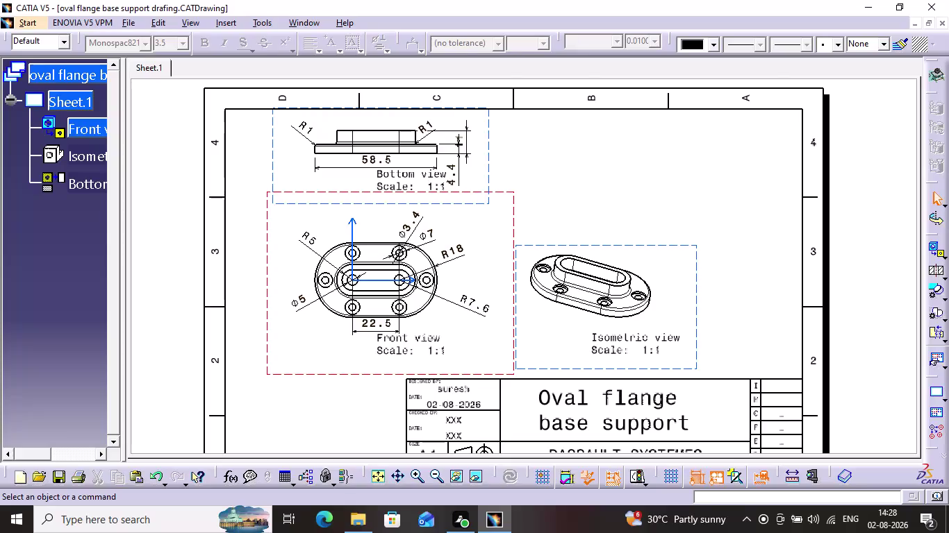
Pan and zoom the drawing sheet to centre on the bottom view.
middle_drag(653, 202, 653, 182)
scroll(up, 3)
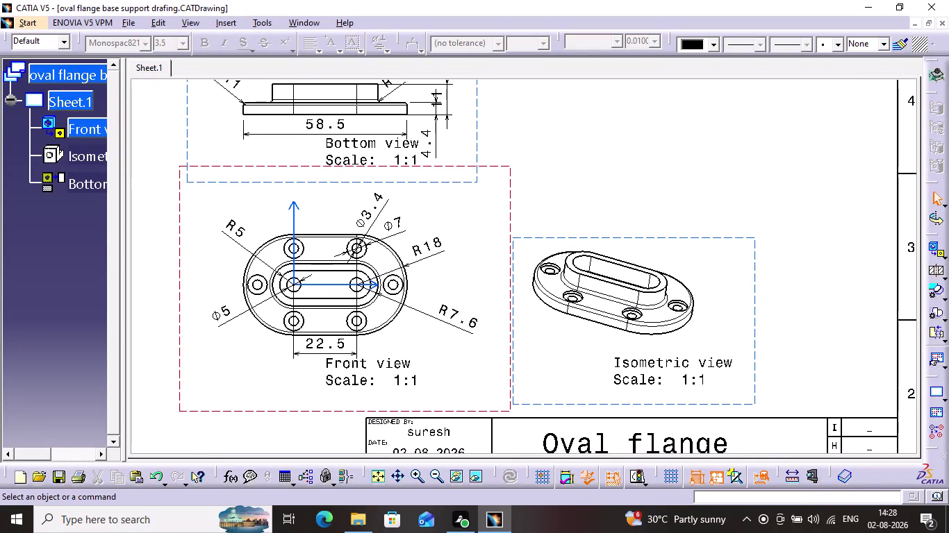
middle_drag(652, 183, 657, 170)
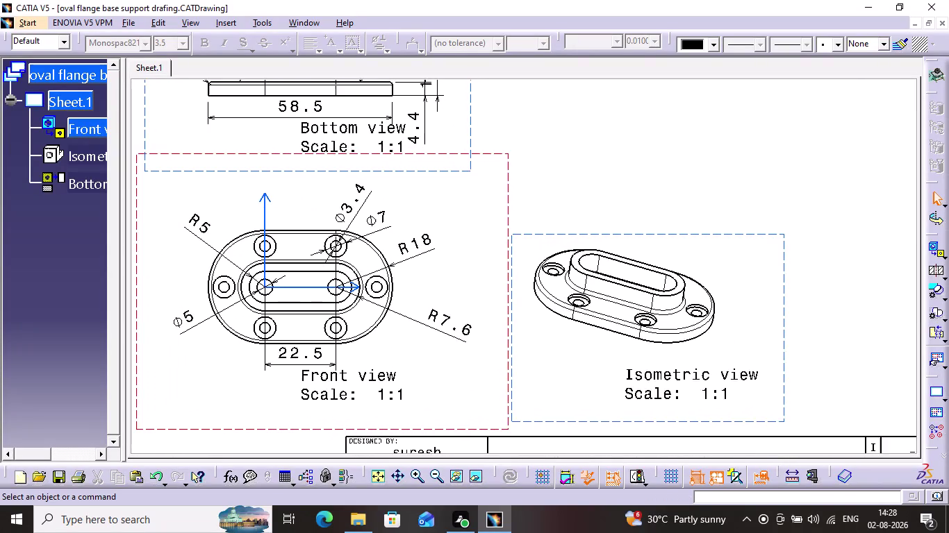
middle_drag(657, 170, 667, 150)
middle_drag(635, 143, 835, 359)
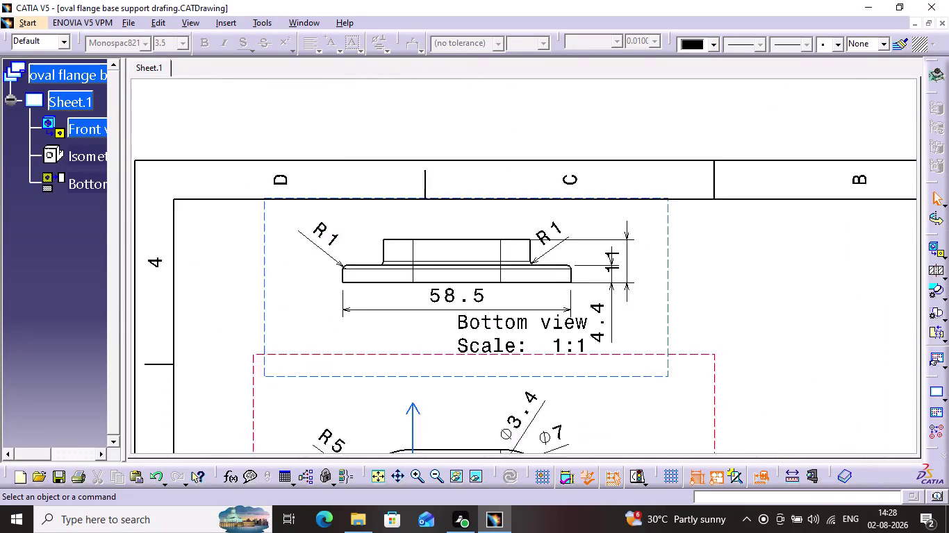
middle_drag(834, 360, 834, 356)
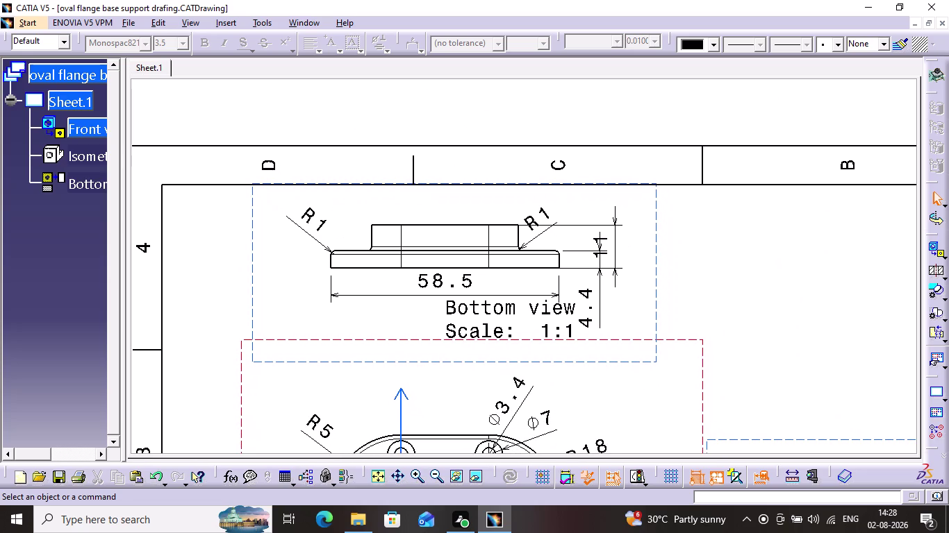
middle_drag(834, 356, 830, 346)
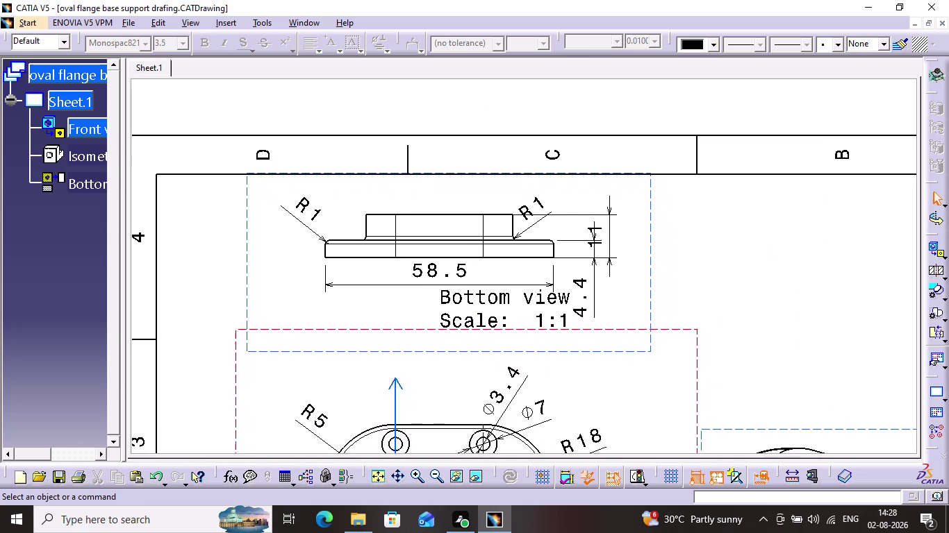
middle_drag(831, 346, 774, 301)
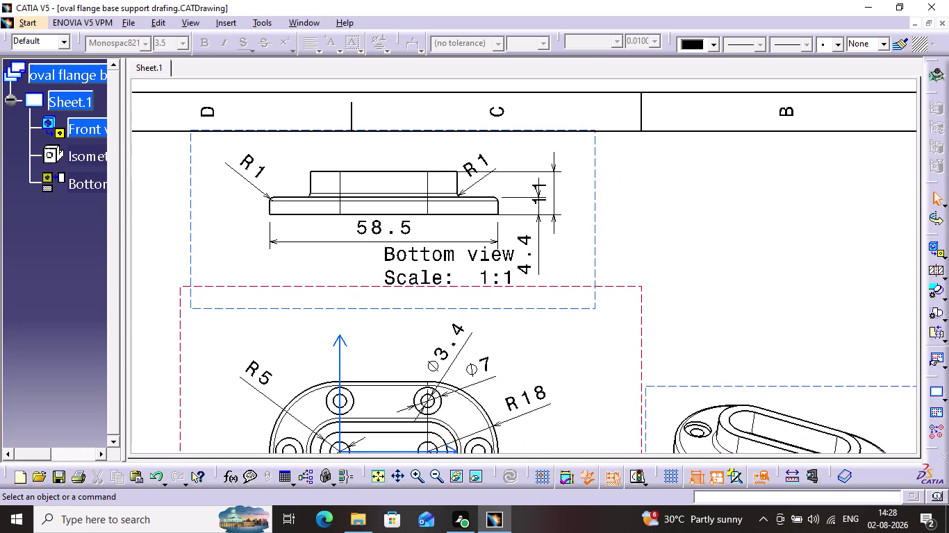
middle_drag(774, 301, 779, 284)
scroll(up, 3)
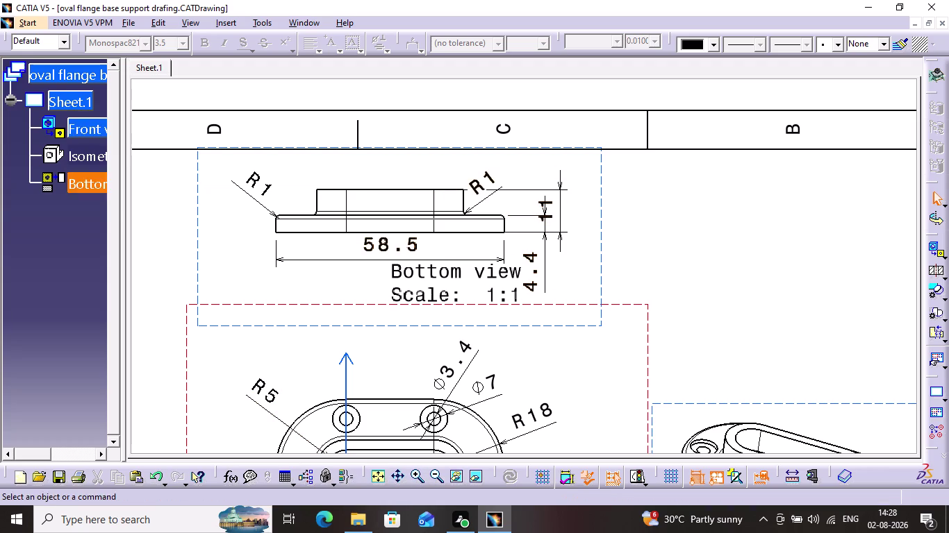
Dimension the raised boss edges in the bottom view with a 6.6 height.
click(225, 24)
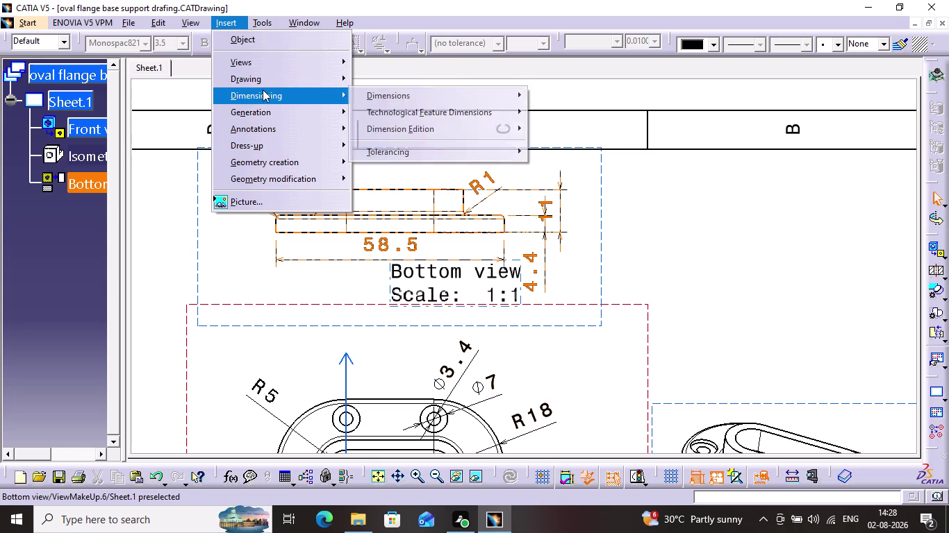
click(362, 91)
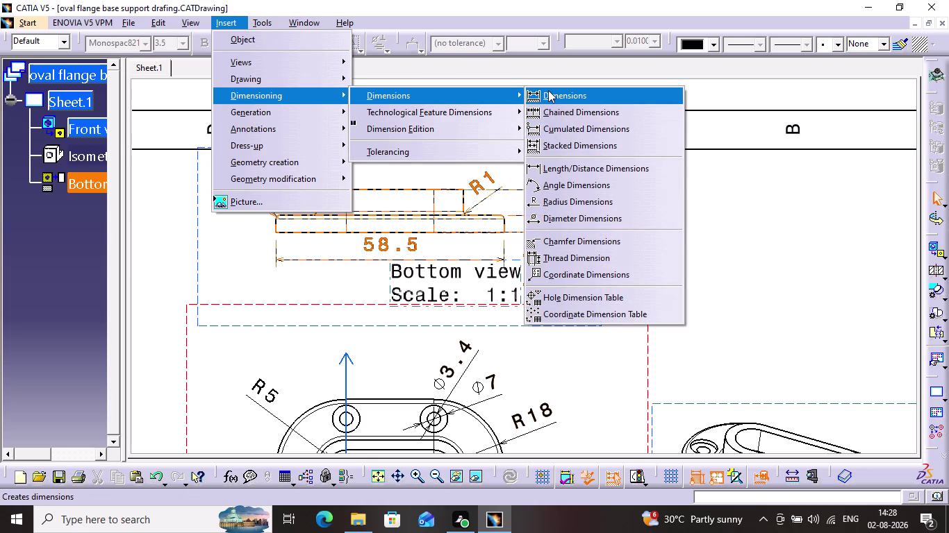
click(548, 91)
click(414, 191)
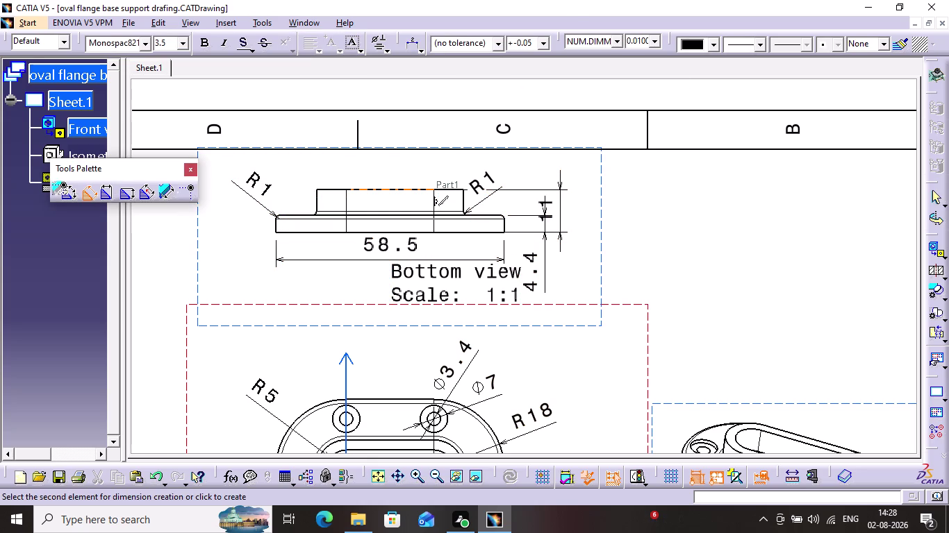
click(408, 214)
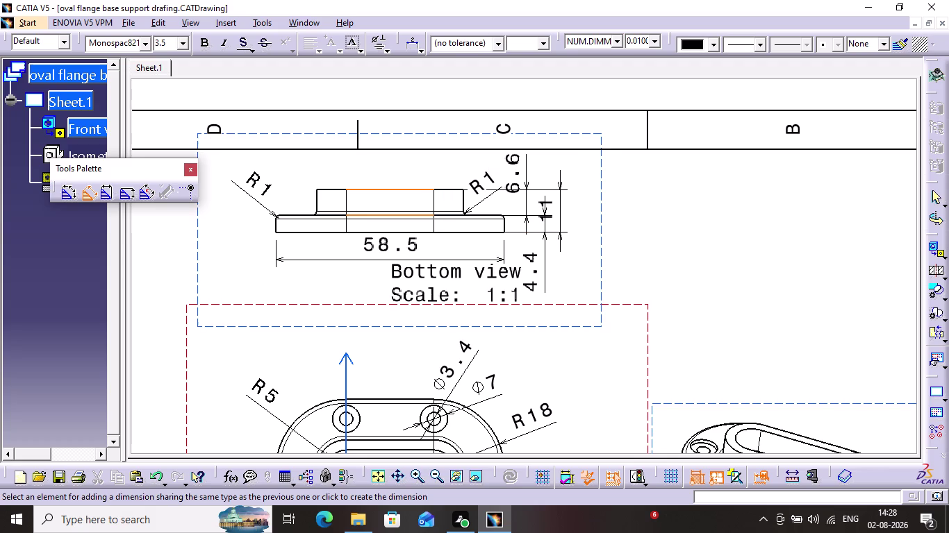
click(527, 174)
click(551, 173)
click(653, 204)
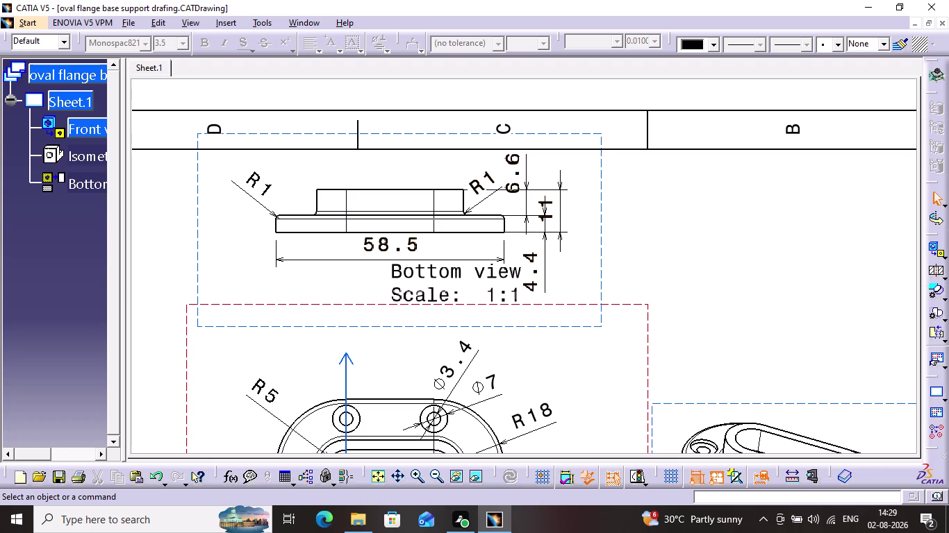
middle_drag(681, 259, 662, 164)
middle_drag(668, 205, 676, 179)
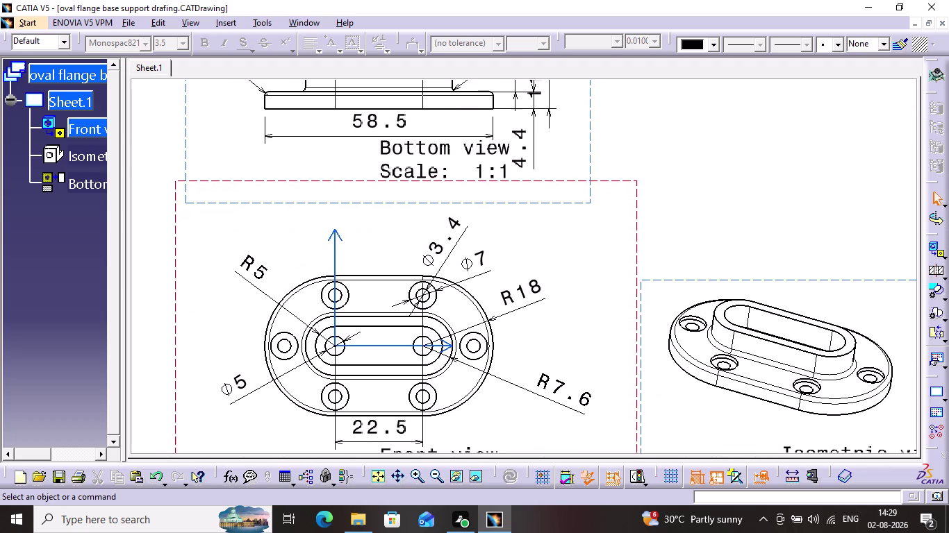
middle_drag(684, 194, 690, 171)
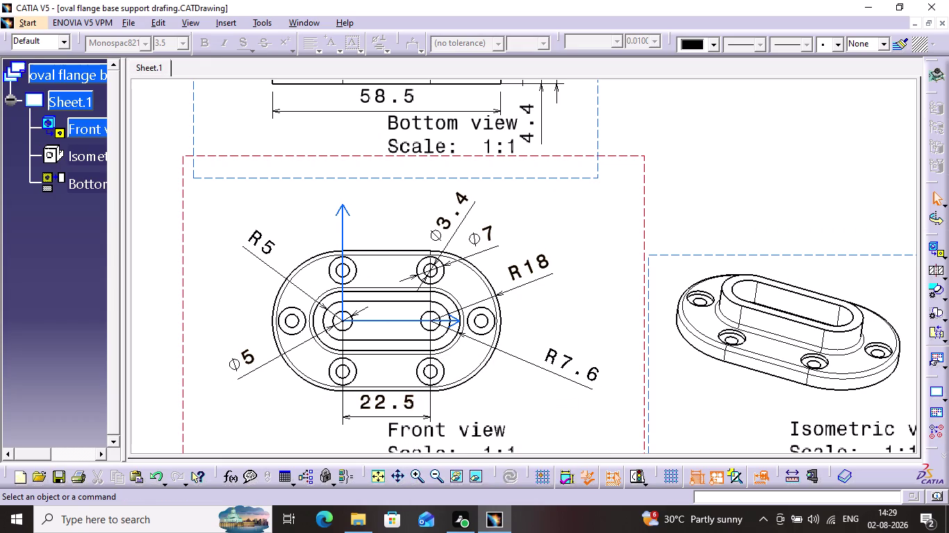
key(ctrl+s)
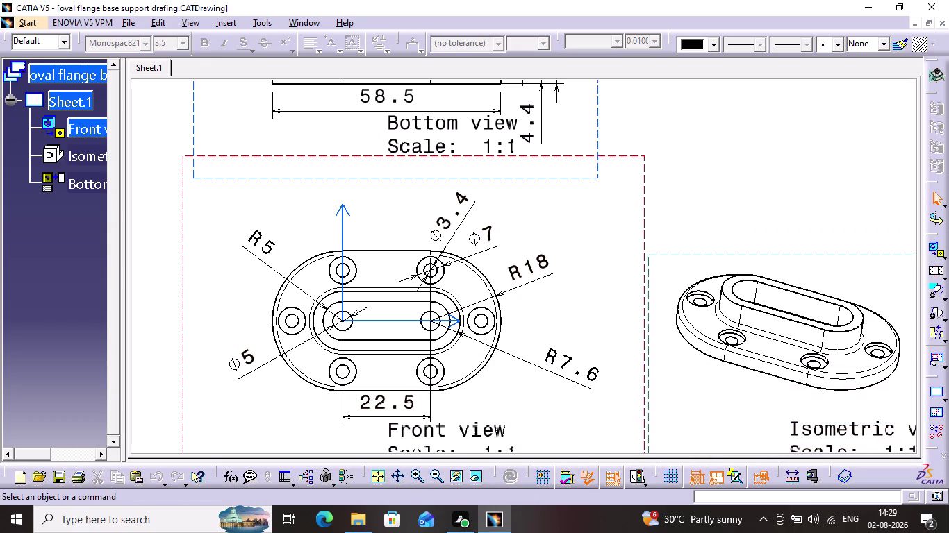
middle_drag(594, 205, 620, 127)
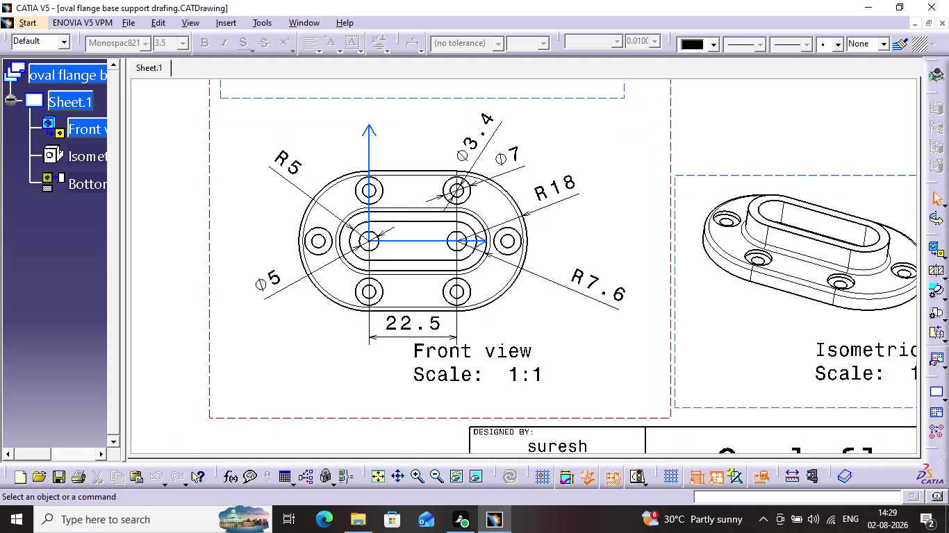
middle_drag(620, 127, 618, 126)
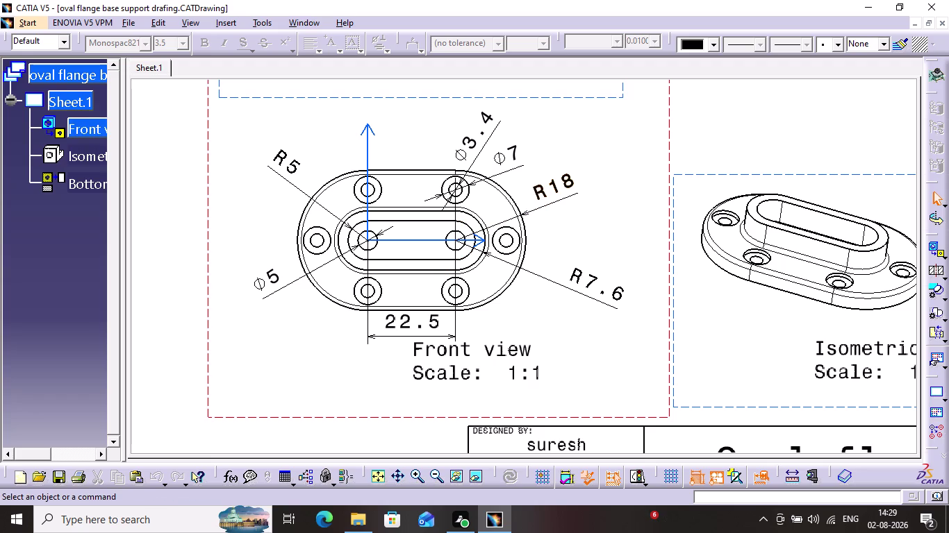
middle_drag(586, 157, 612, 371)
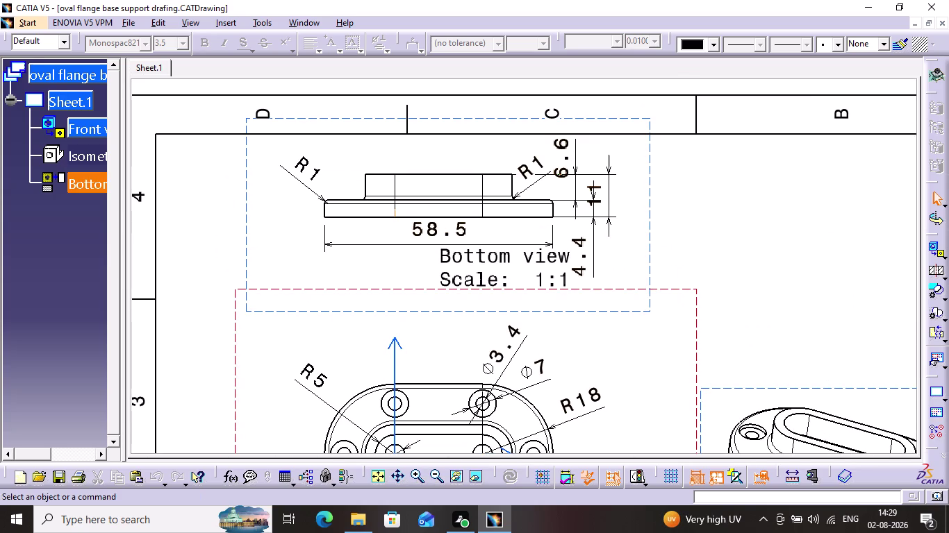
click(233, 24)
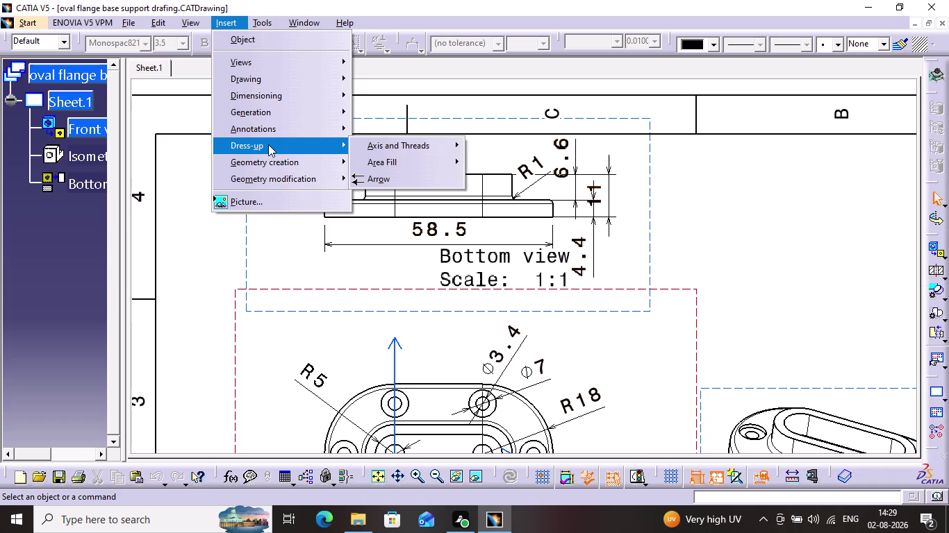
click(295, 92)
click(401, 102)
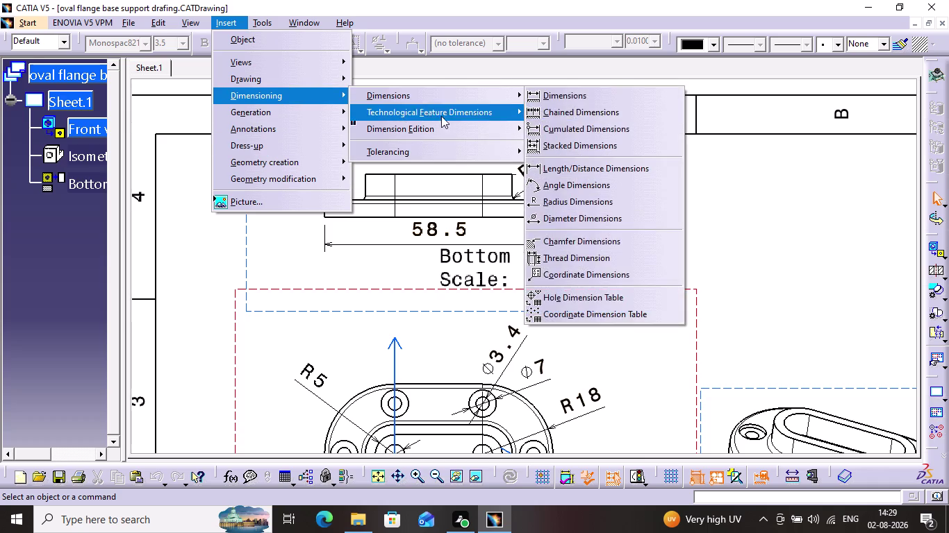
click(479, 93)
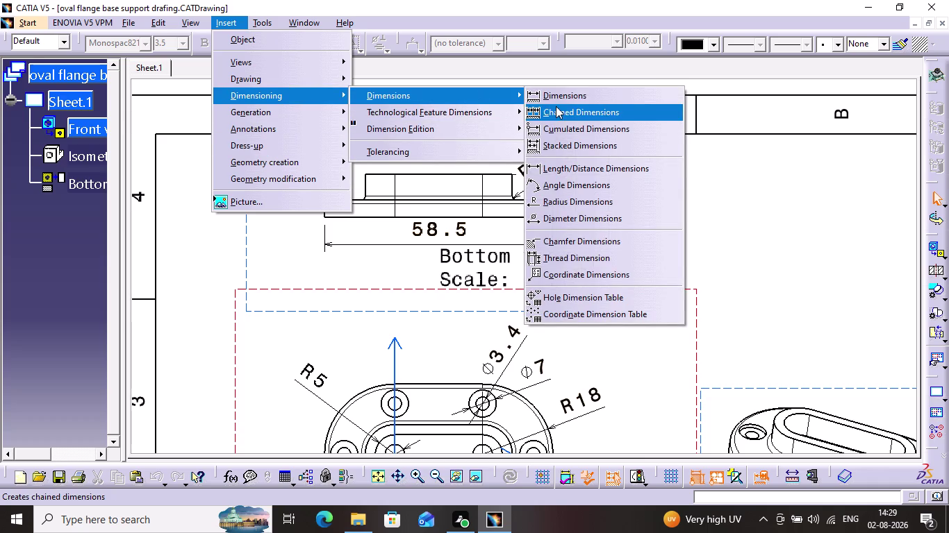
click(557, 98)
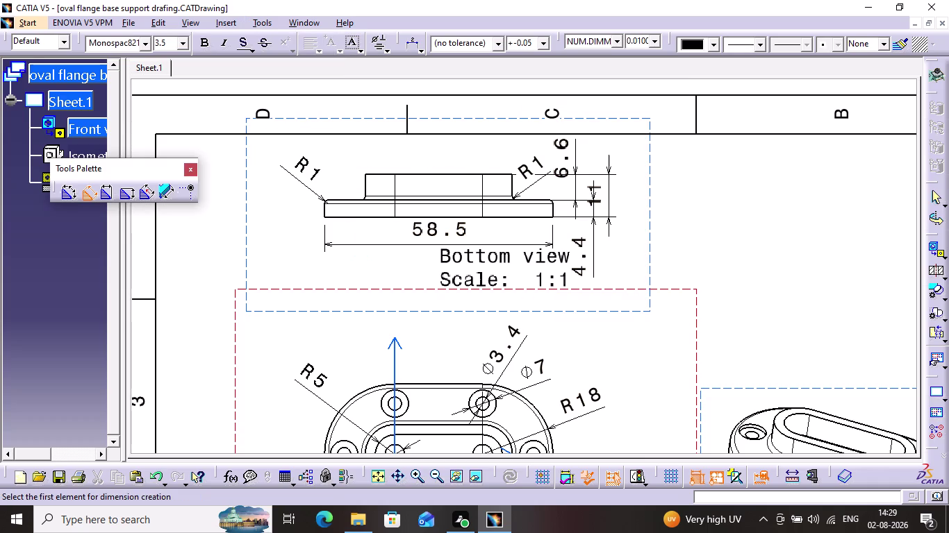
click(395, 209)
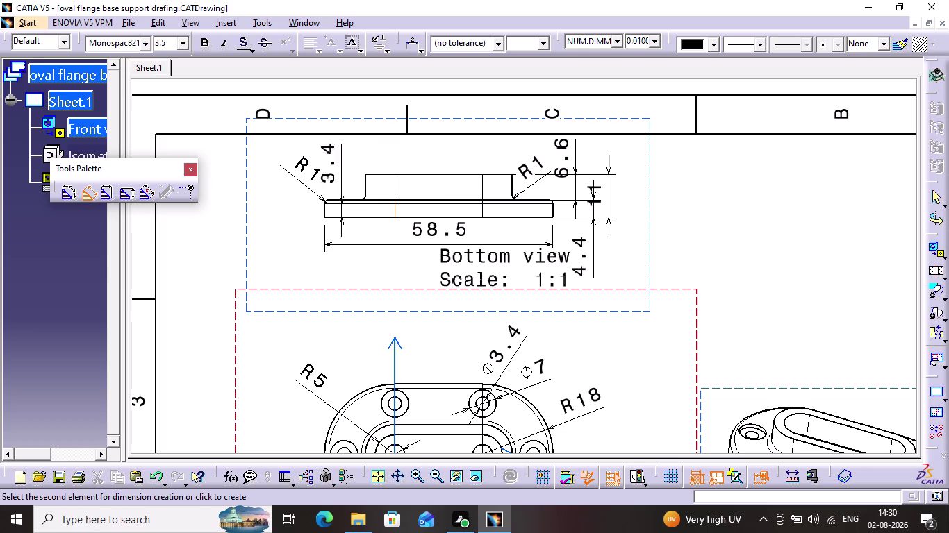
click(322, 213)
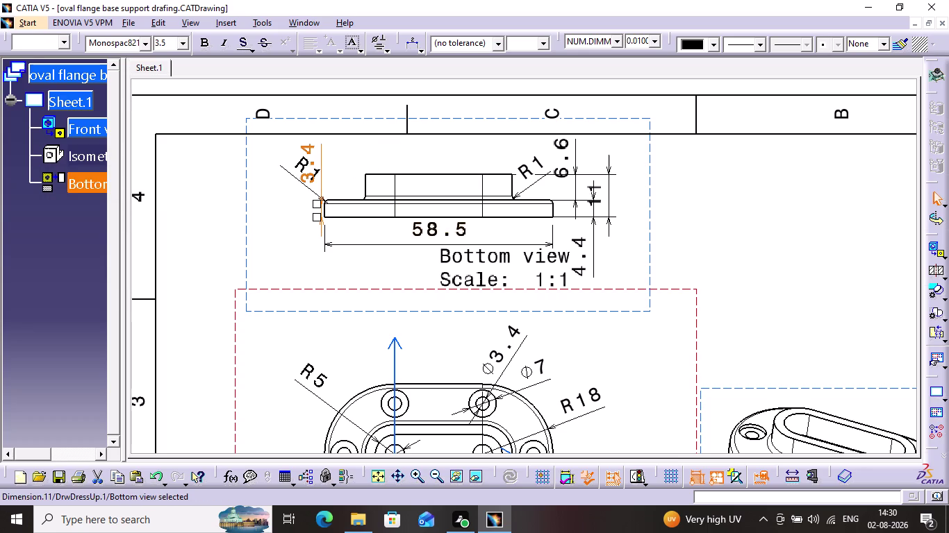
key(ctrl+z)
click(729, 173)
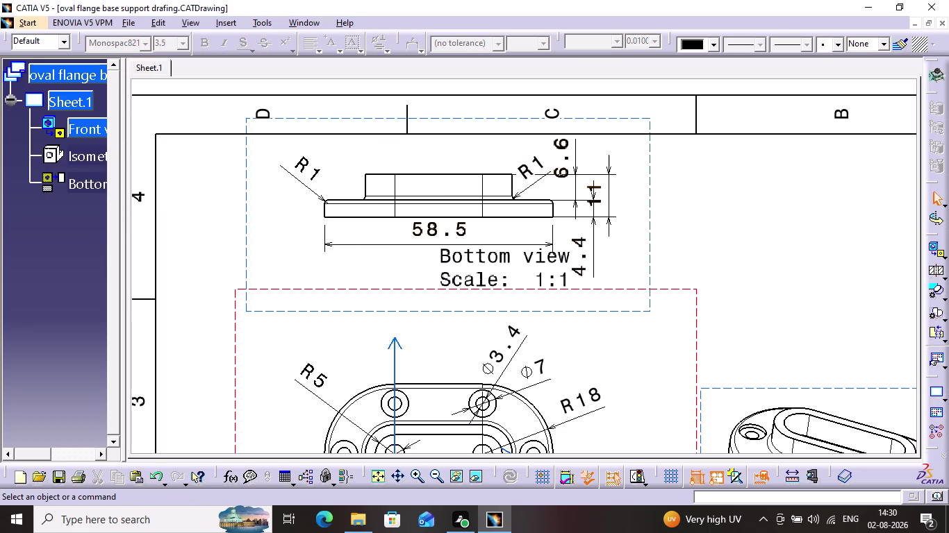
key(ctrl+s)
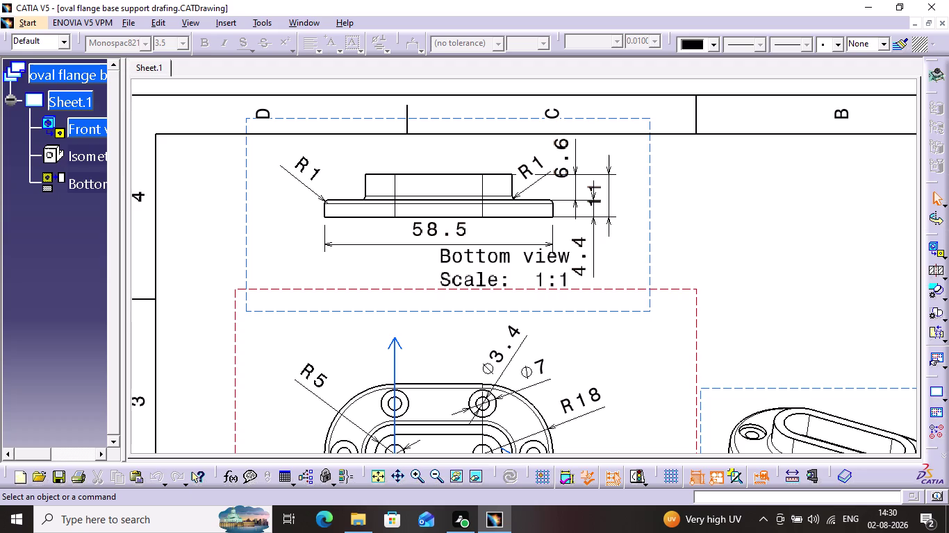
key(ctrl+s)
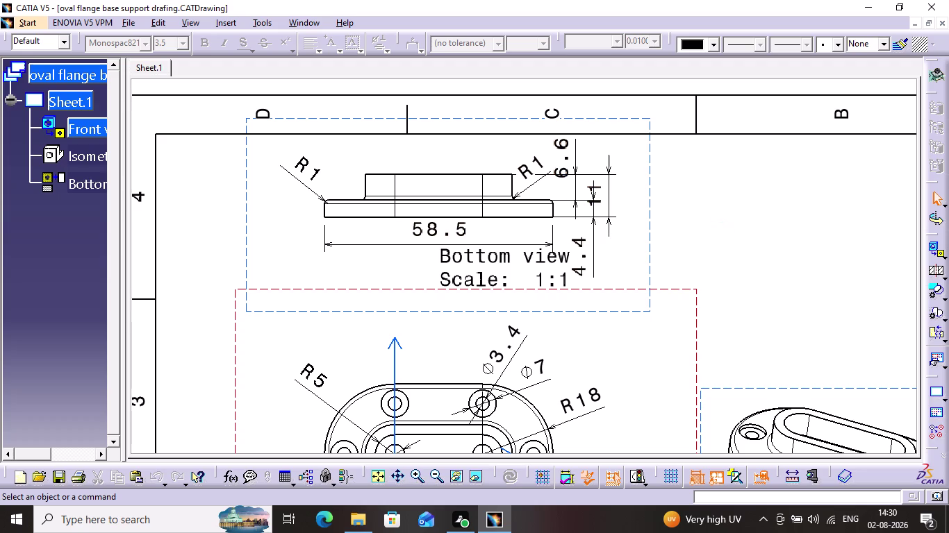